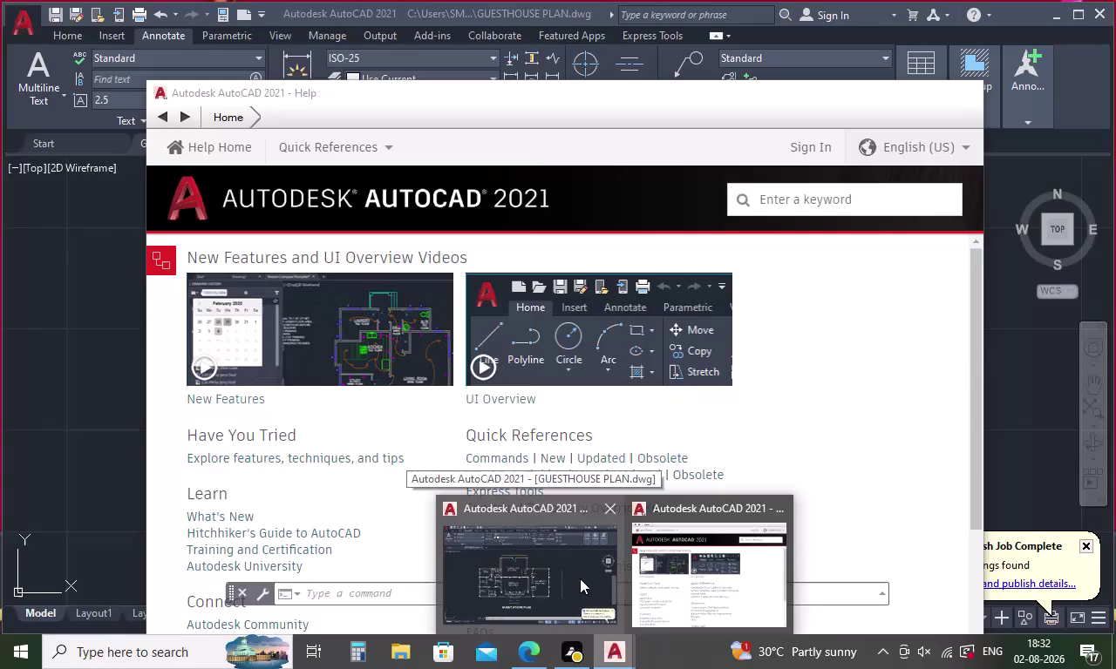
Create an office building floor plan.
Bring the guest house plan forward and create the new blank drawing Drawing2.
click(549, 562)
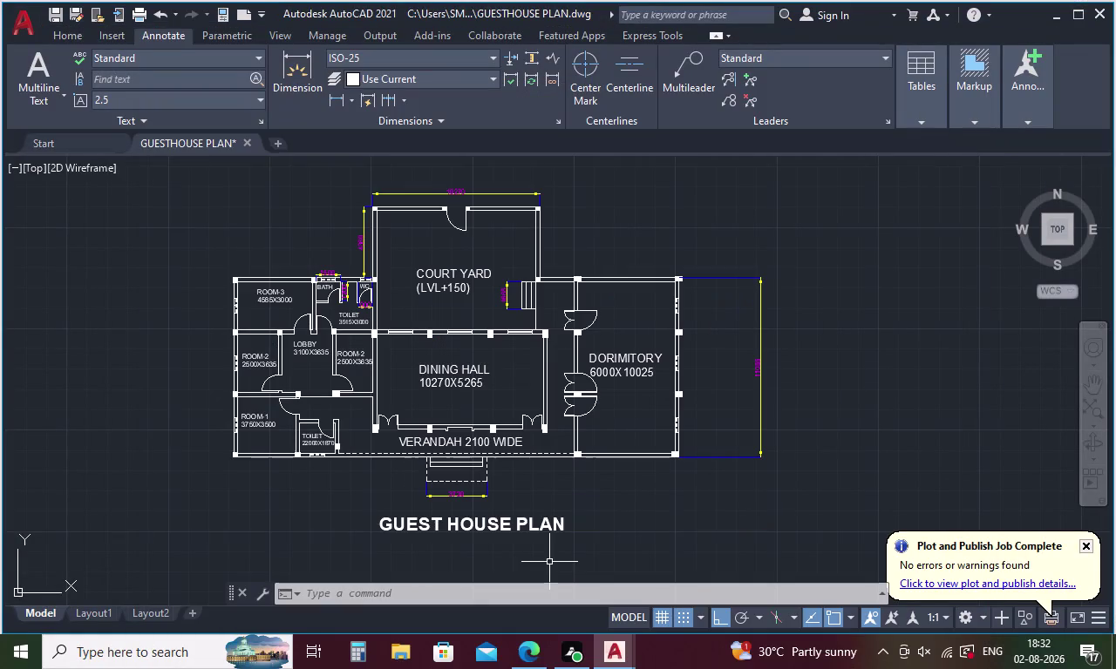
click(25, 20)
click(50, 110)
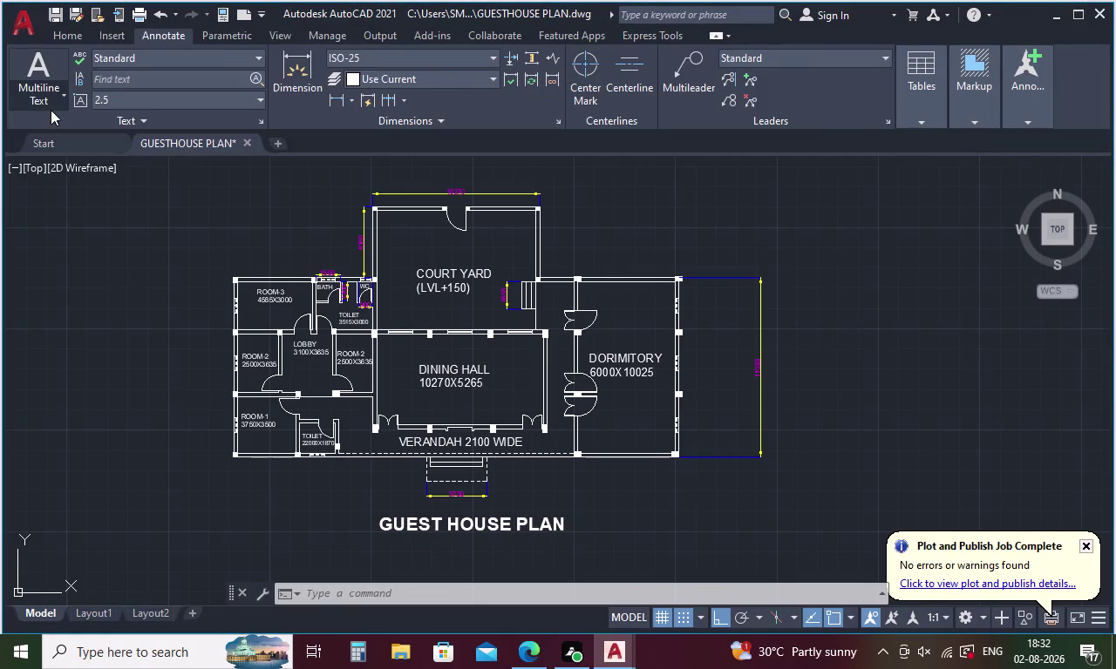
click(793, 485)
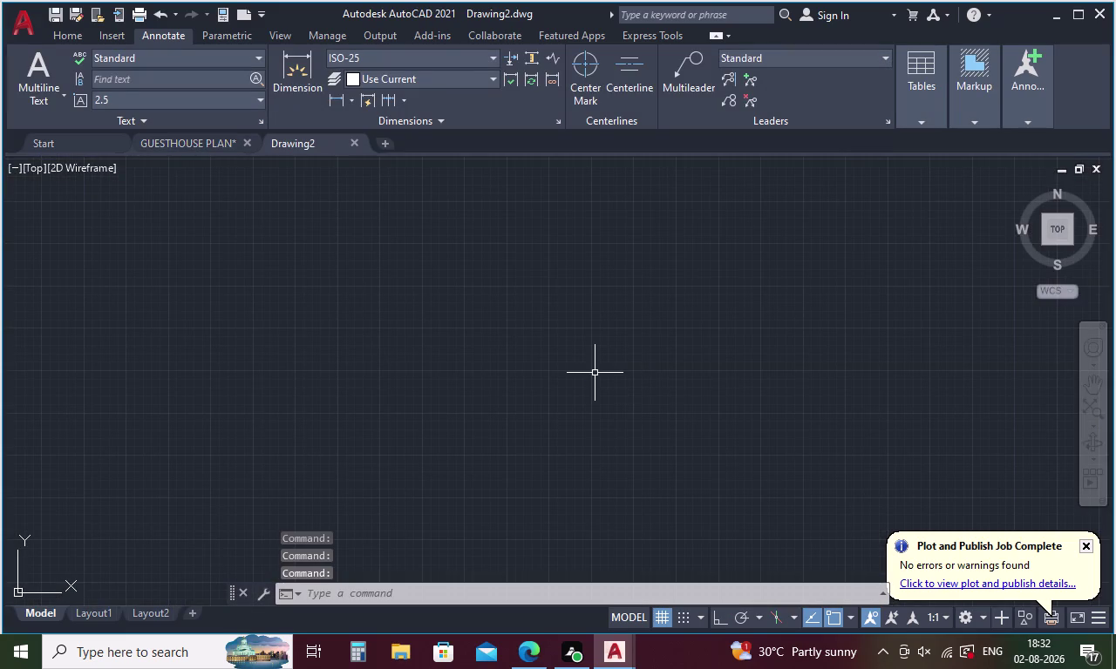
Set Drawing Units to Engineering length, 0'-0.00" precision, and Inches insertion scale.
text(UN)
key(Return)
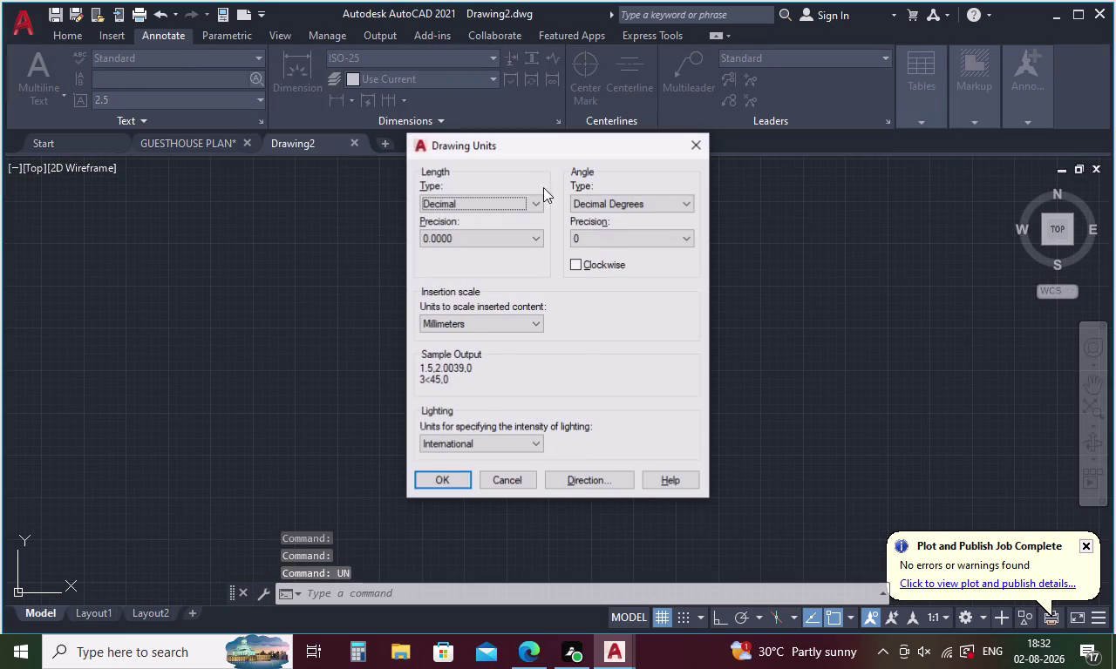
click(535, 201)
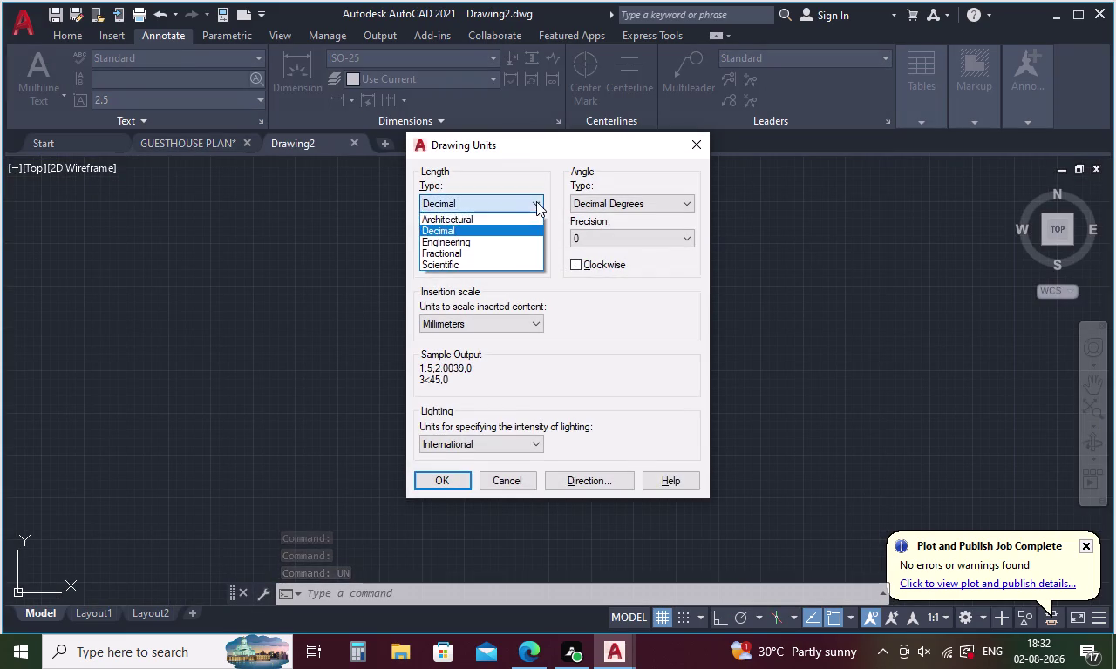
click(523, 246)
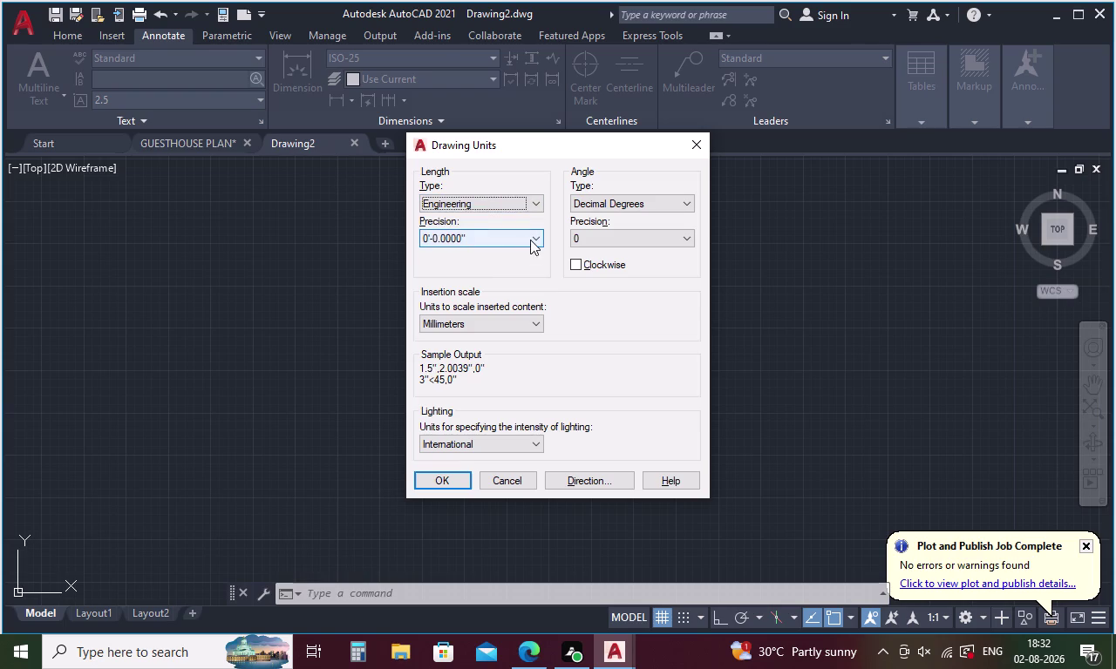
click(530, 240)
click(507, 273)
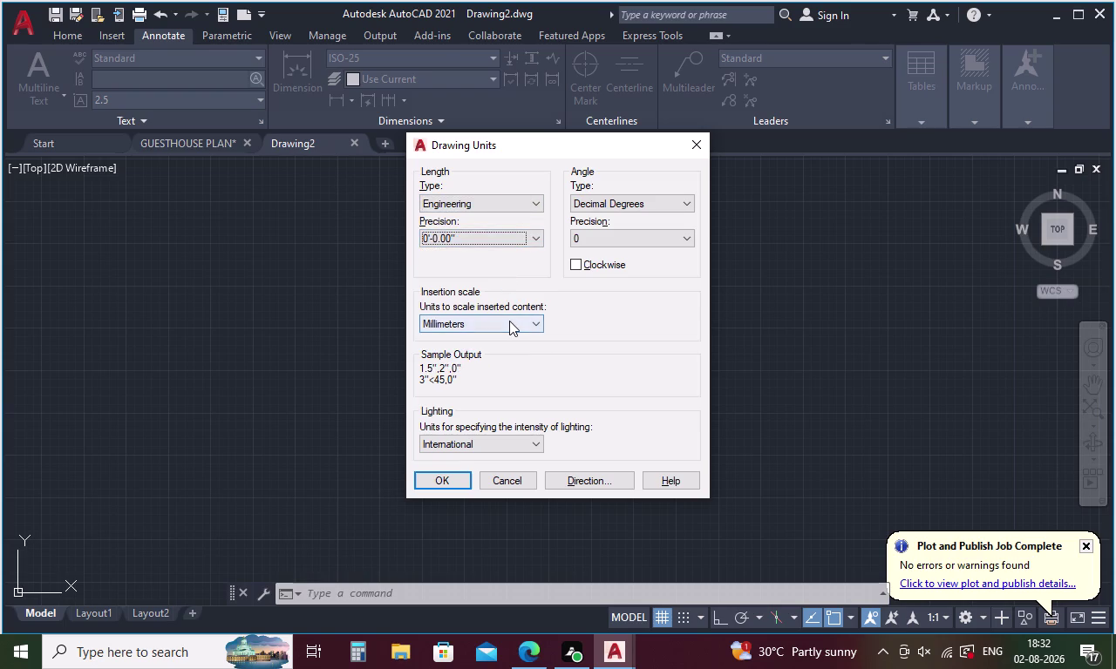
click(509, 321)
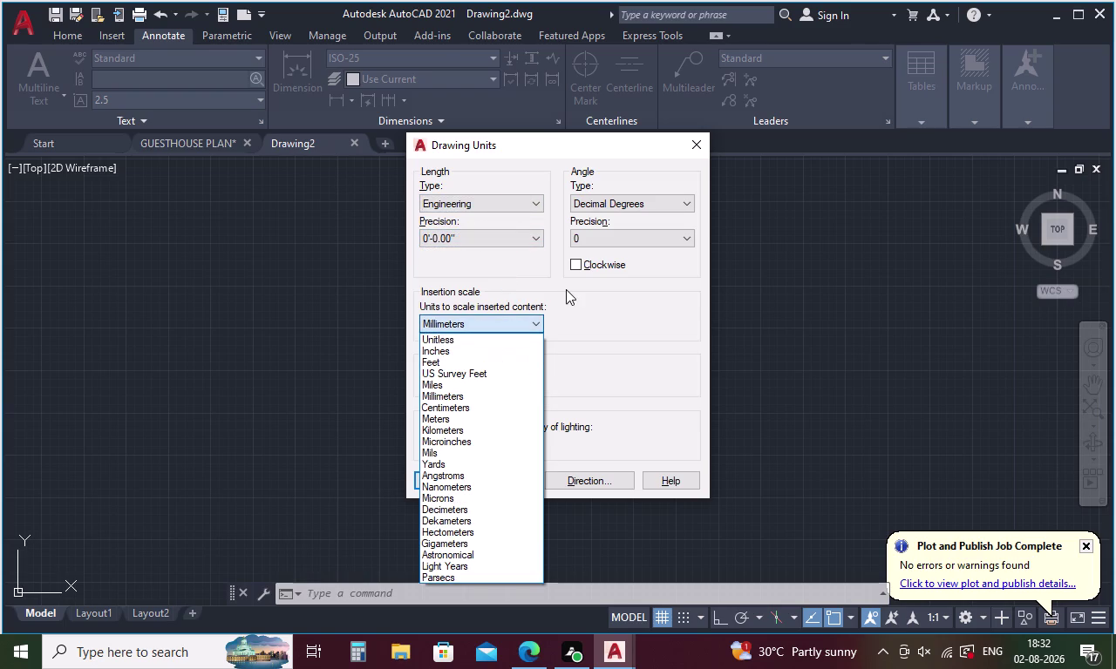
click(432, 352)
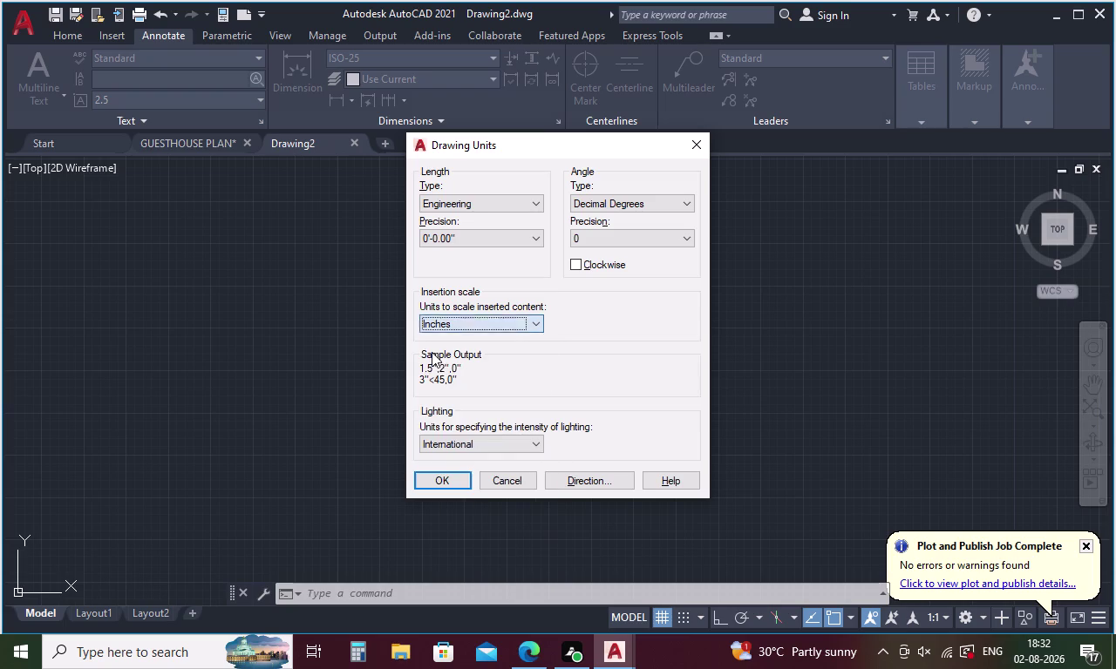
click(446, 483)
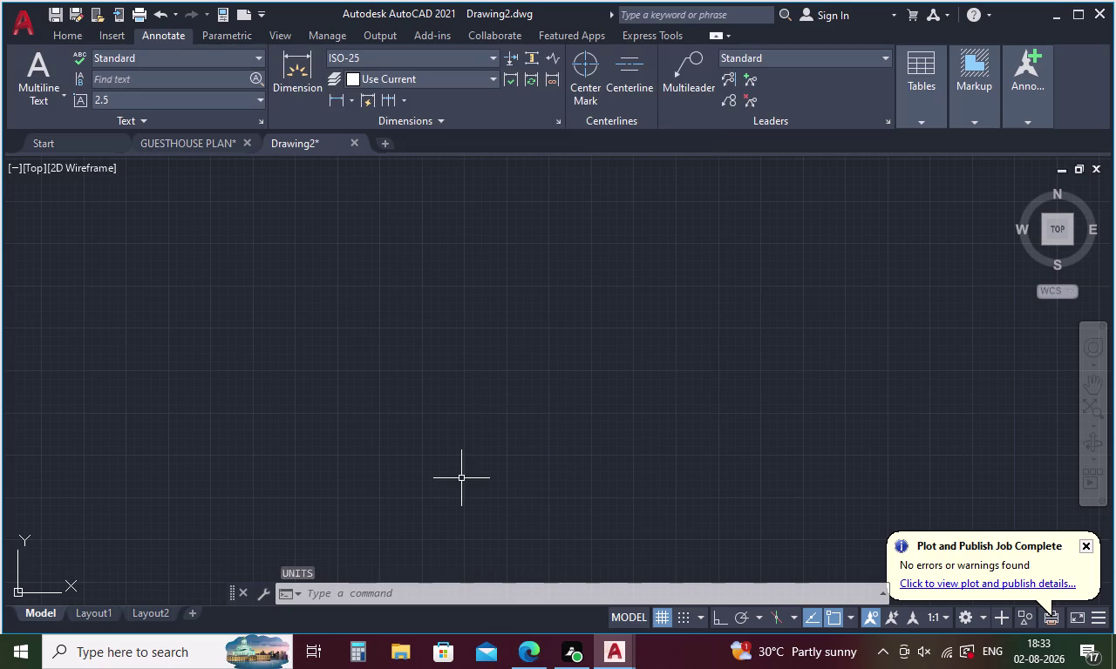
Start the LINE command with L and place its first point upper-left.
key(l)
key(Return)
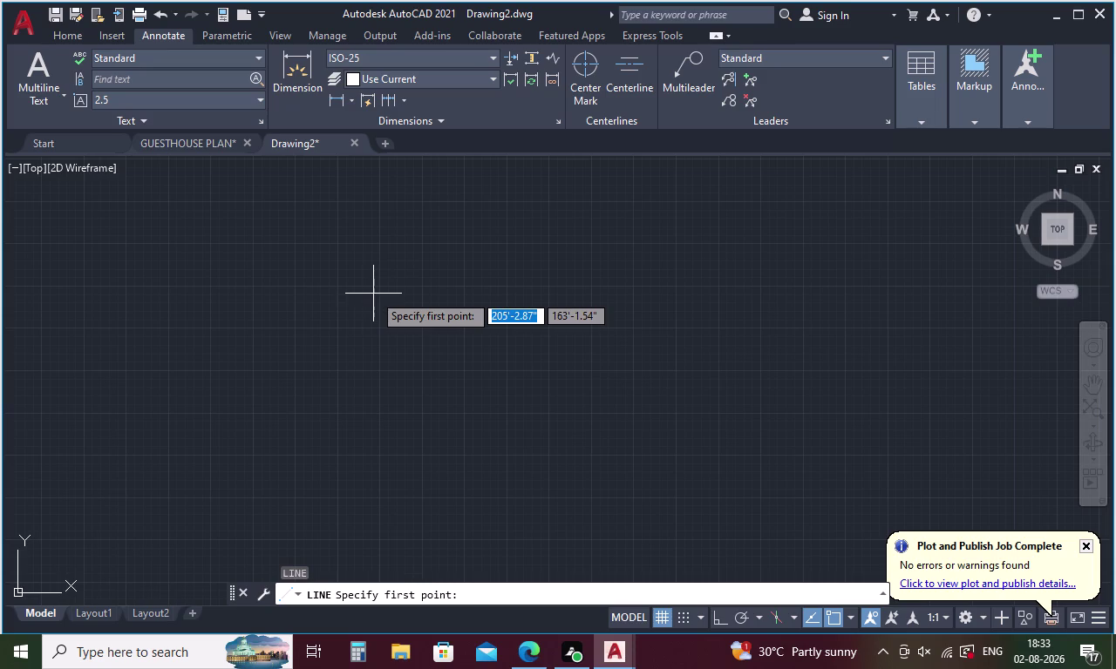
click(373, 293)
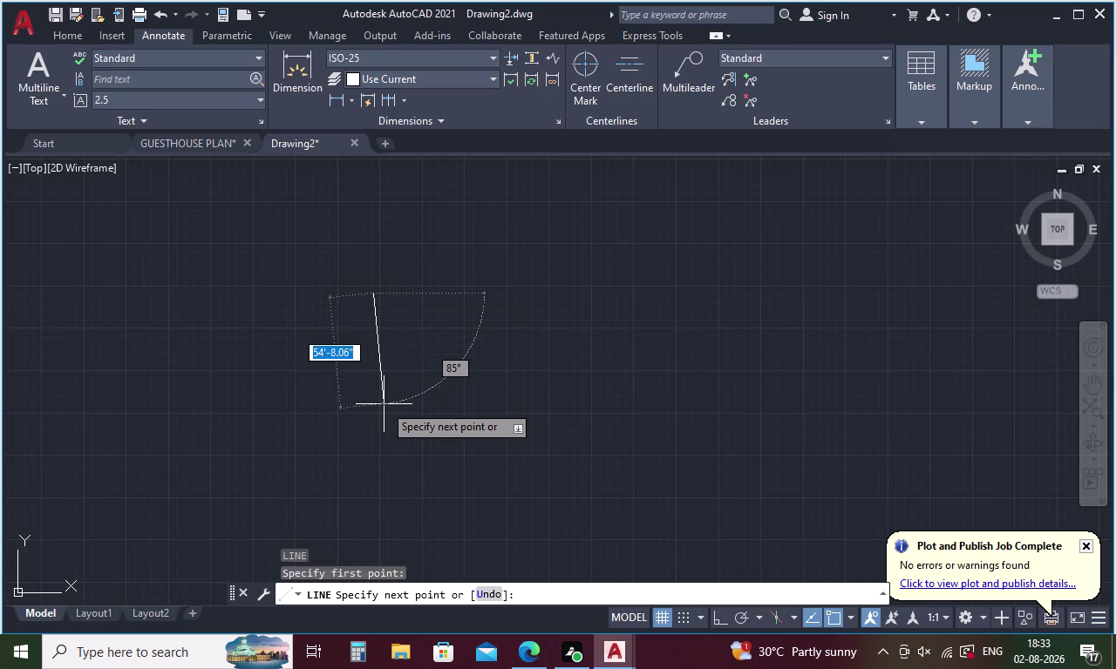